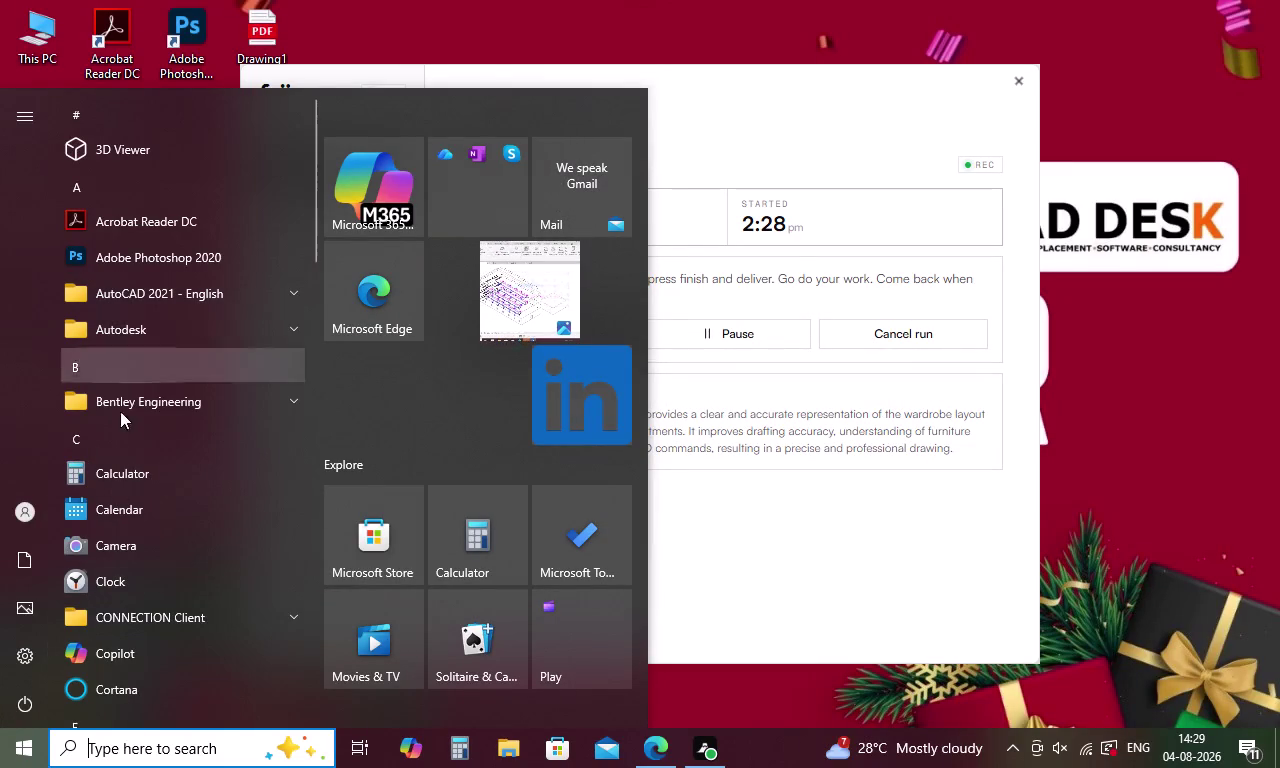
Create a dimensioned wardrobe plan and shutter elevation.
Search the Start menu for 'AutoCAD' to surface AutoCAD 2021 - English as best match.
key(a)
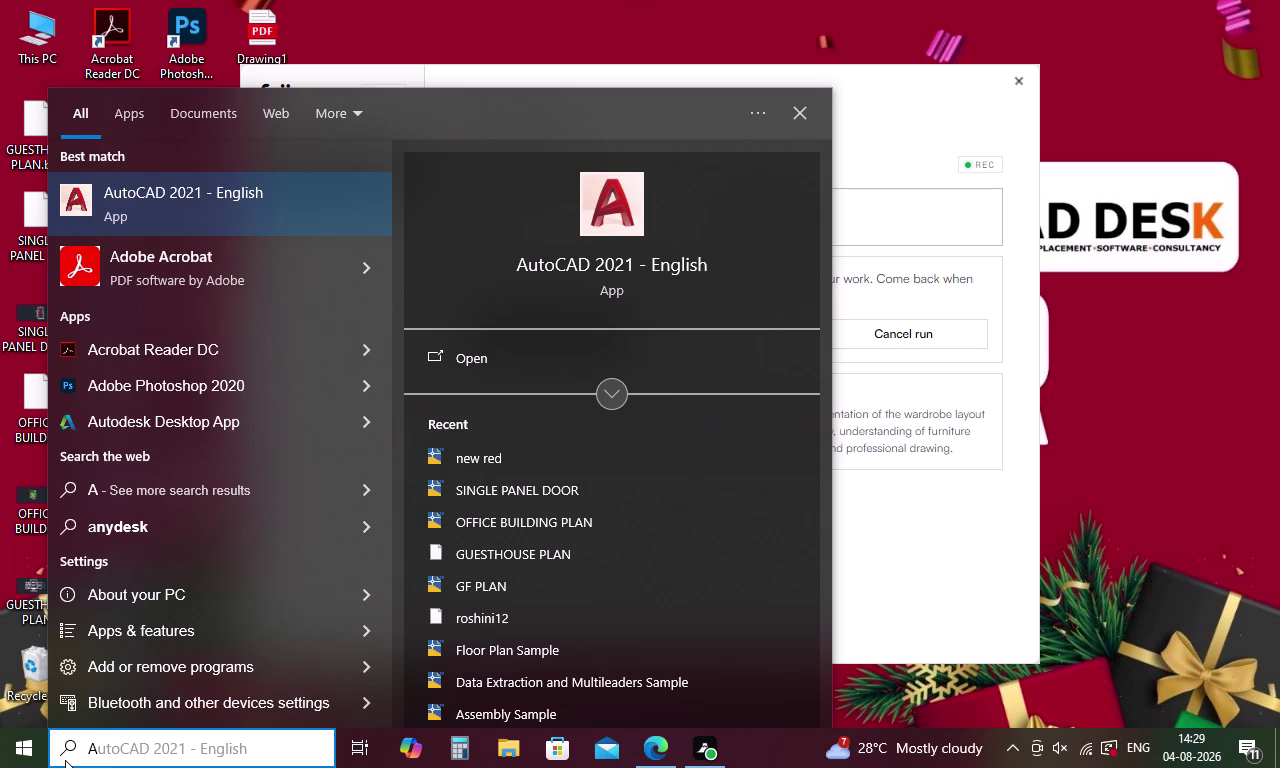
scroll(up, 3)
Launch AutoCAD 2021 - English, refreshing the desktop repeatedly while the splash screen loads.
double_click(173, 204)
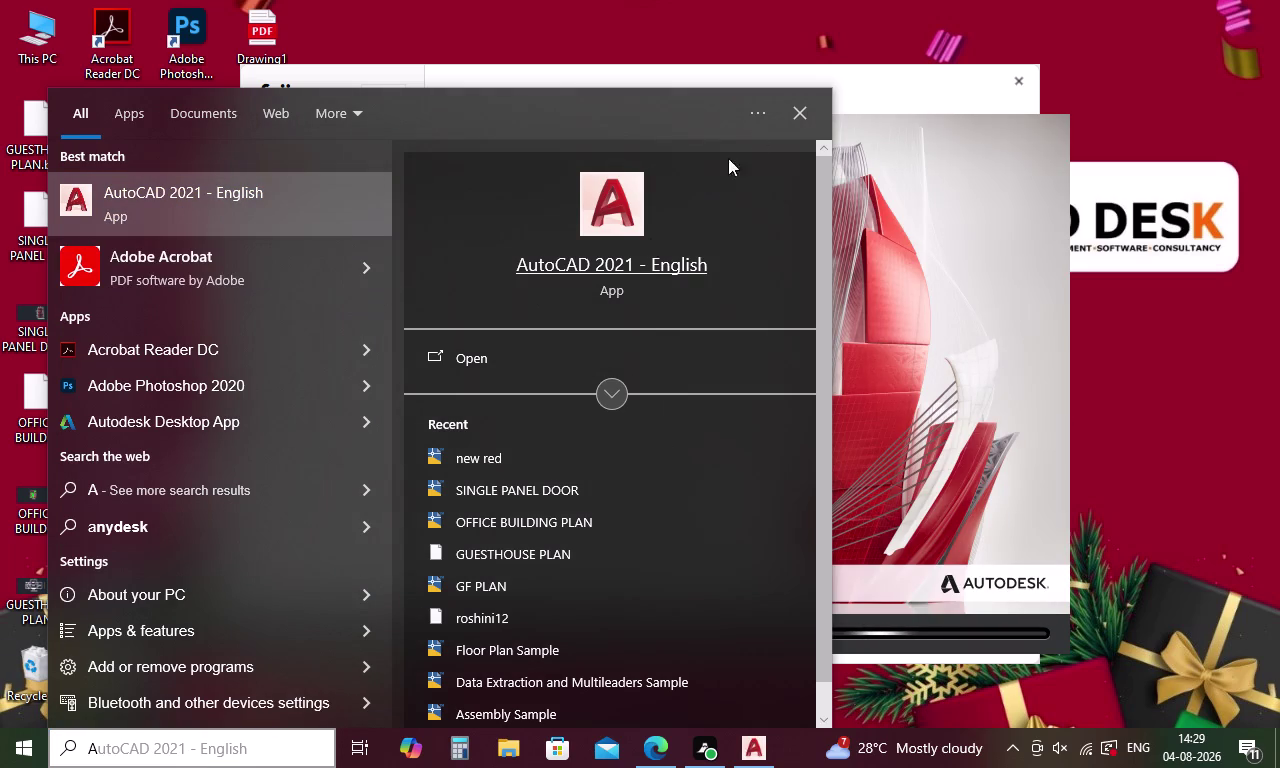
click(800, 109)
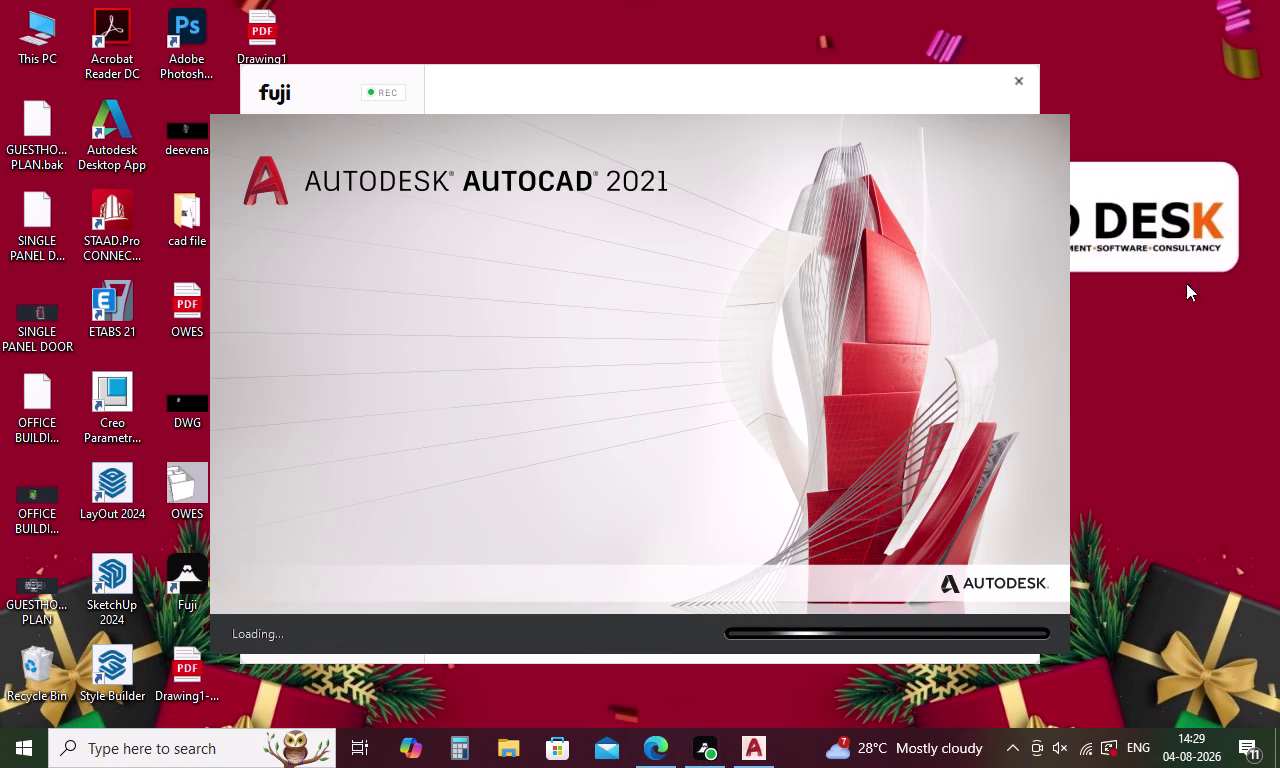
right_click(1164, 332)
click(1144, 401)
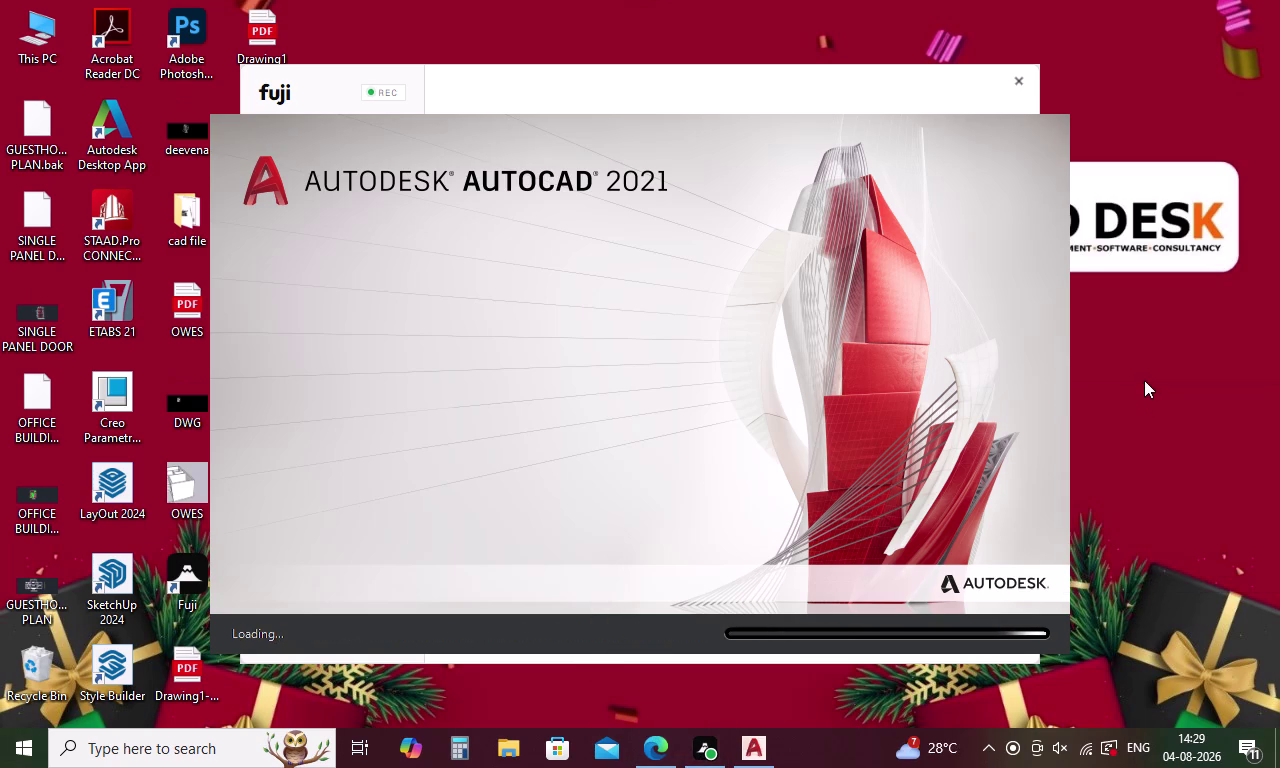
right_click(1145, 375)
click(1136, 428)
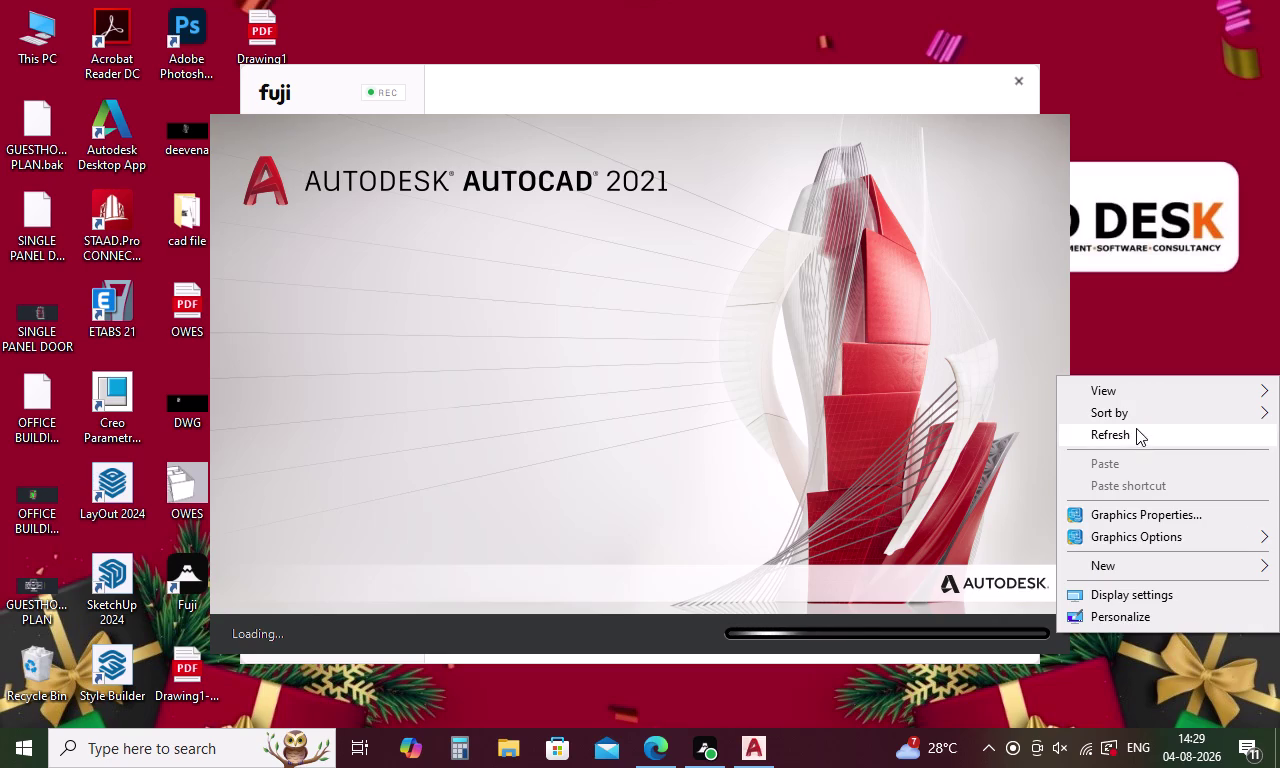
right_click(1124, 368)
click(1124, 431)
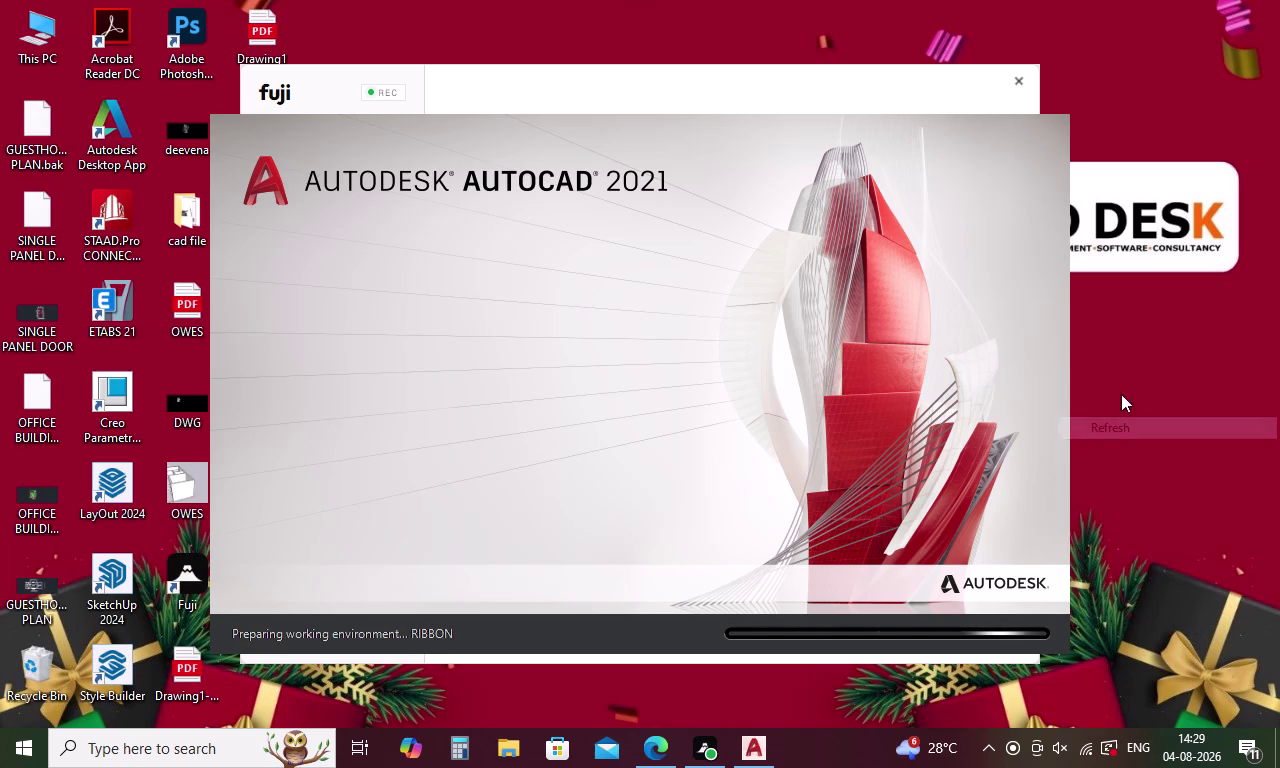
right_click(1117, 351)
click(1116, 417)
right_click(1123, 381)
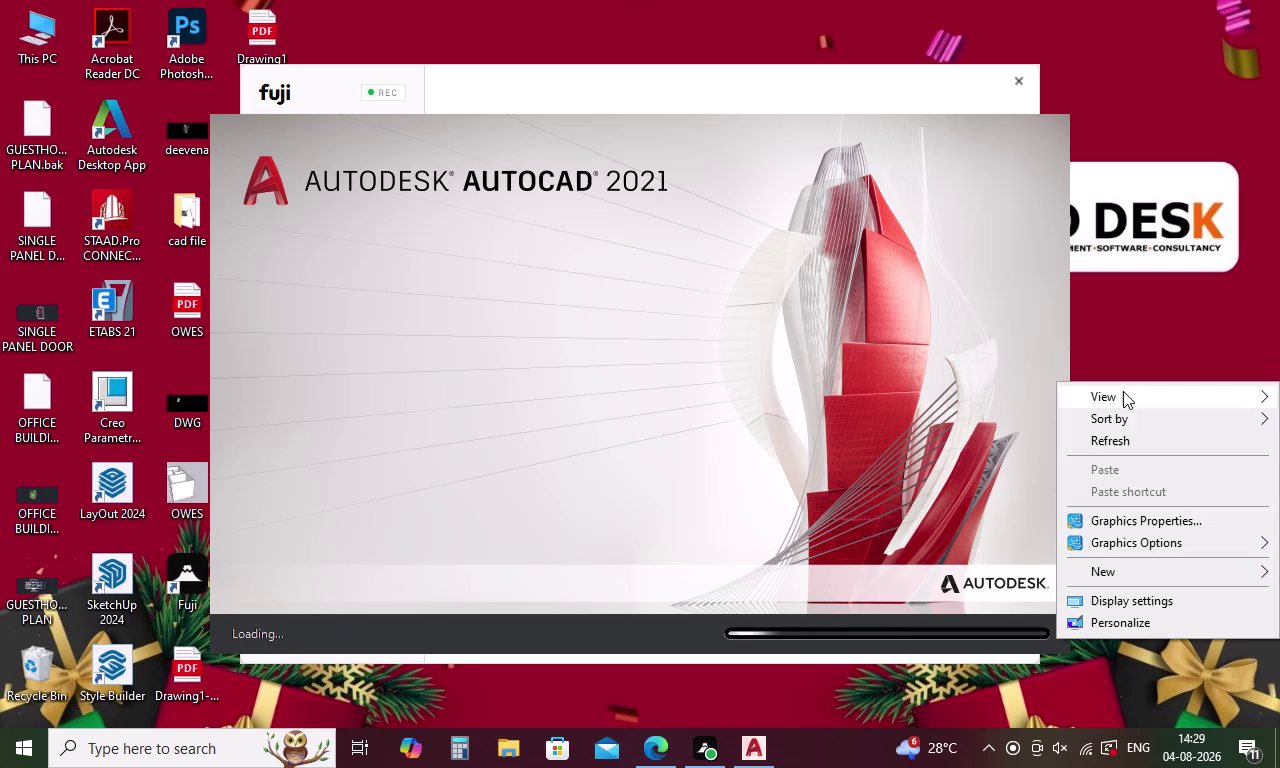
click(1125, 440)
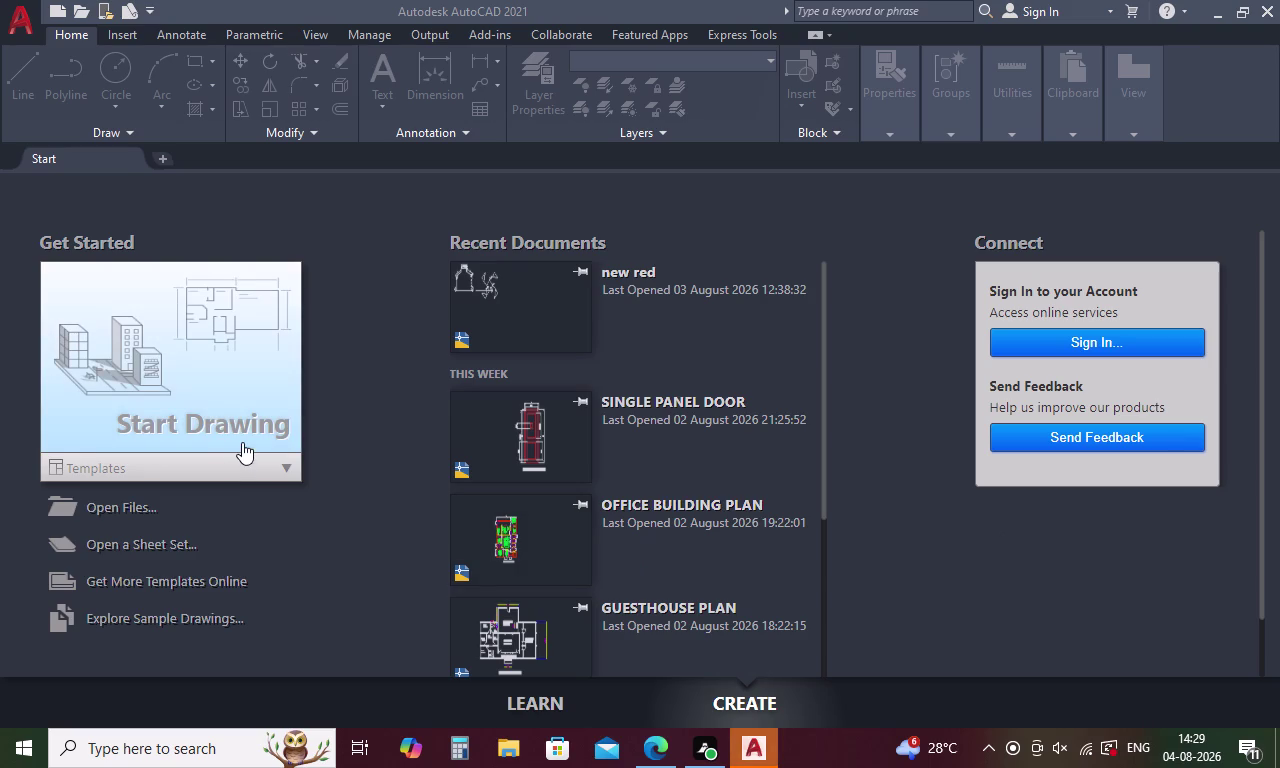
Create the blank Drawing1 from a template in the Start tab's Templates list.
click(242, 439)
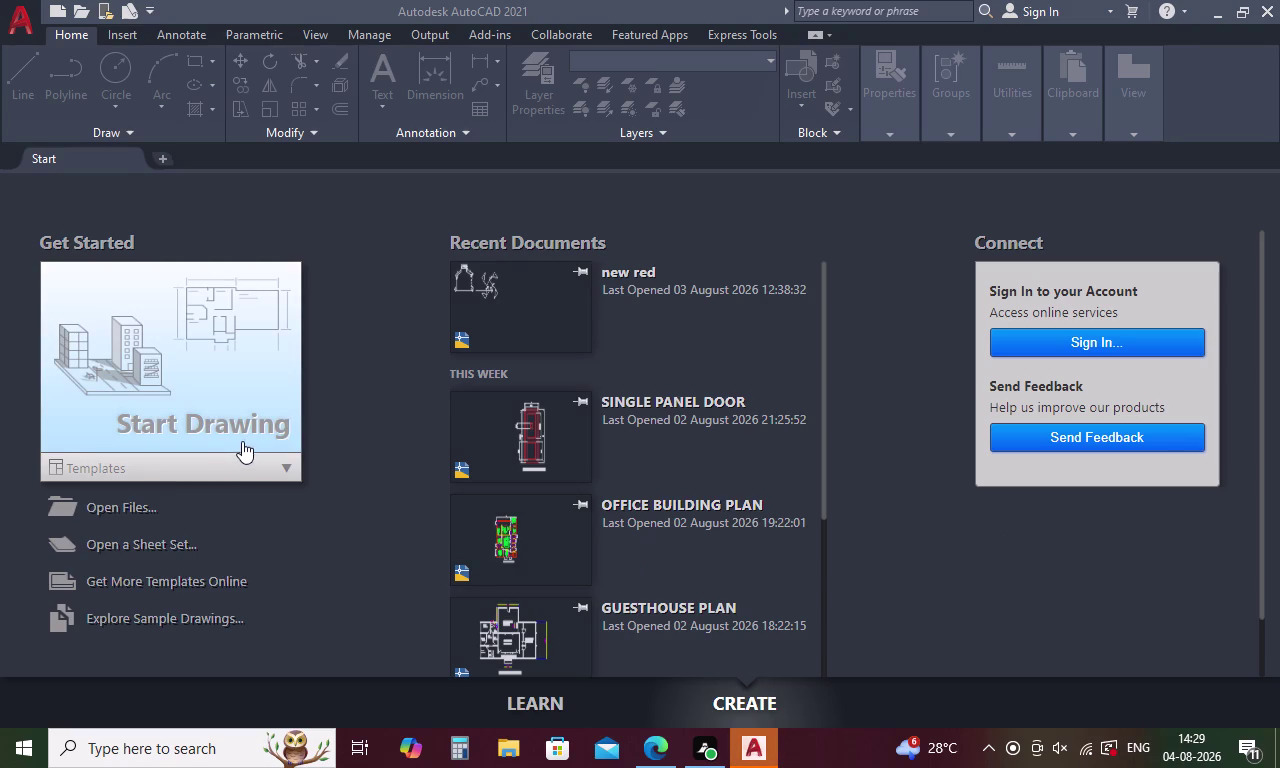
click(242, 452)
click(252, 421)
click(245, 458)
click(265, 414)
triple_click(265, 414)
click(265, 414)
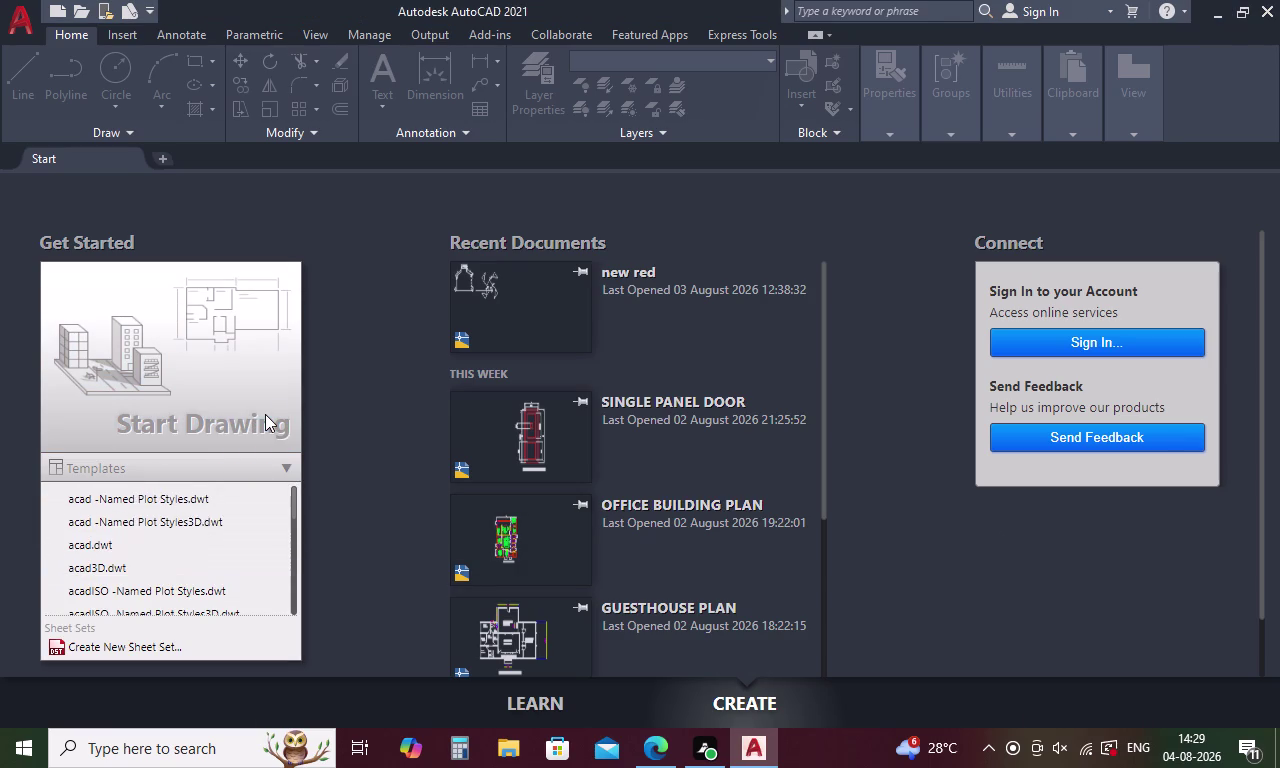
drag(265, 414, 265, 435)
Pan and zoom the empty Drawing1 model space to bring the origin to the lower-left.
scroll(down, 3)
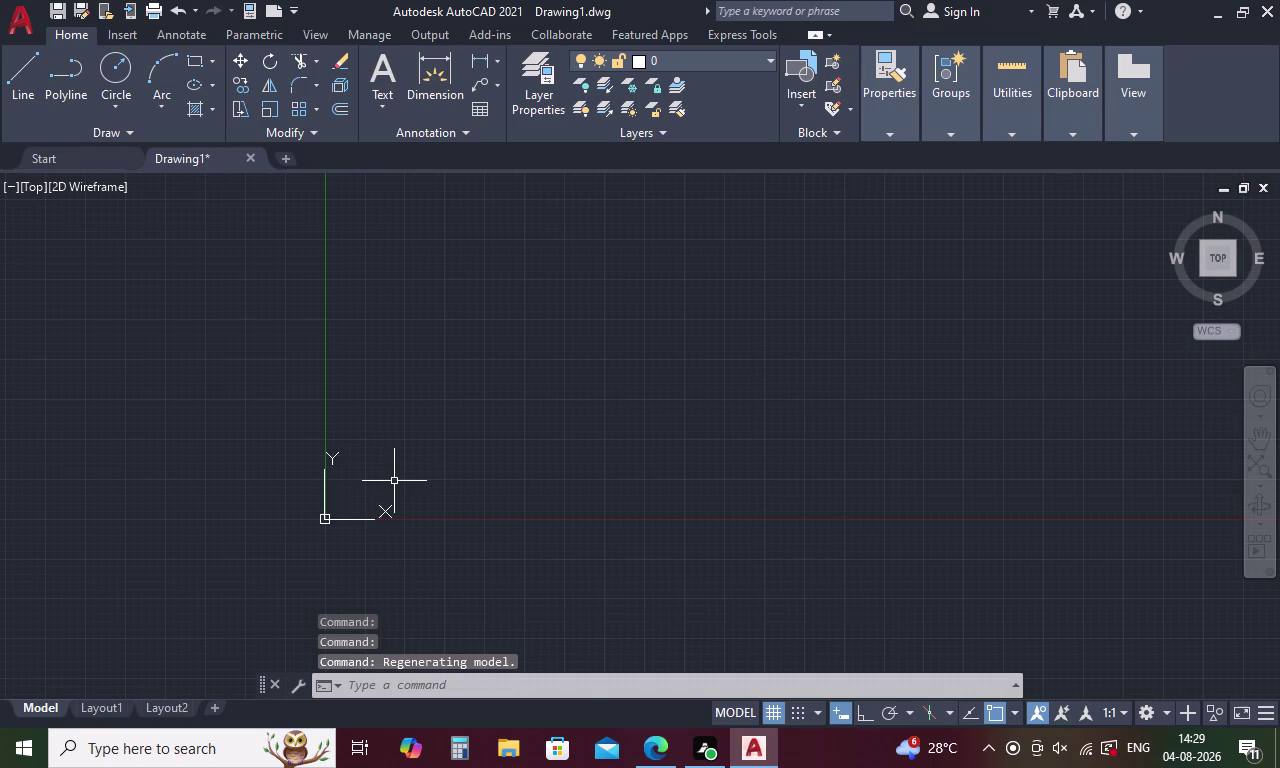
middle_drag(442, 445, 231, 632)
scroll(up, 3)
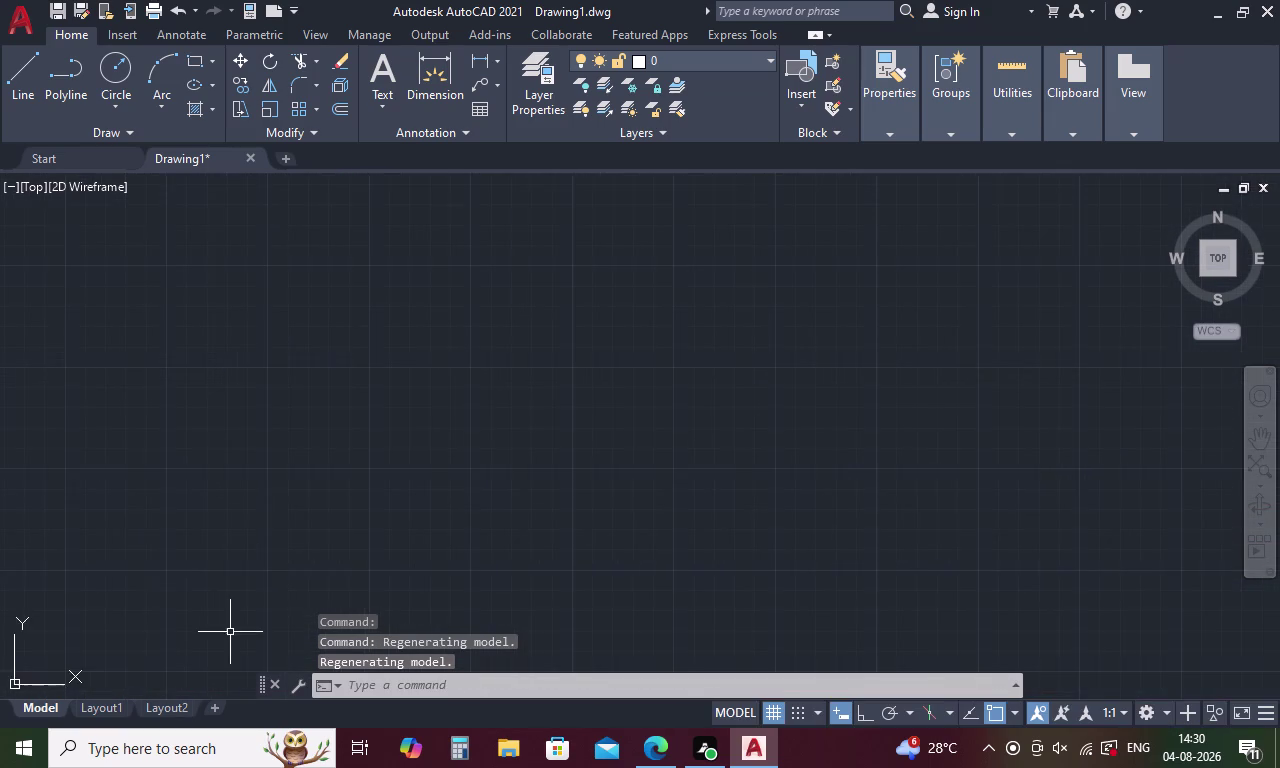
scroll(up, 3)
scroll(up, 3)
scroll(down, 3)
scroll(down, 3)
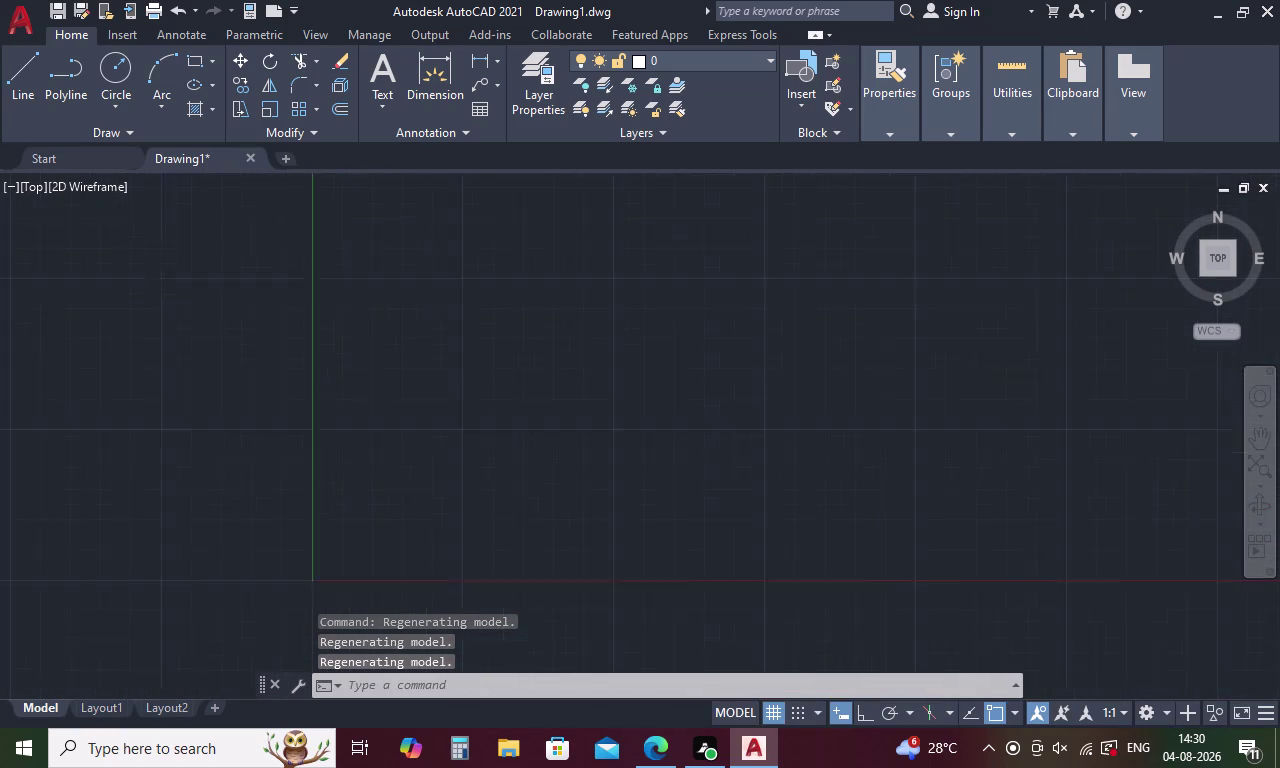
scroll(down, 3)
scroll(down, 3)
scroll(down, 3)
scroll(up, 3)
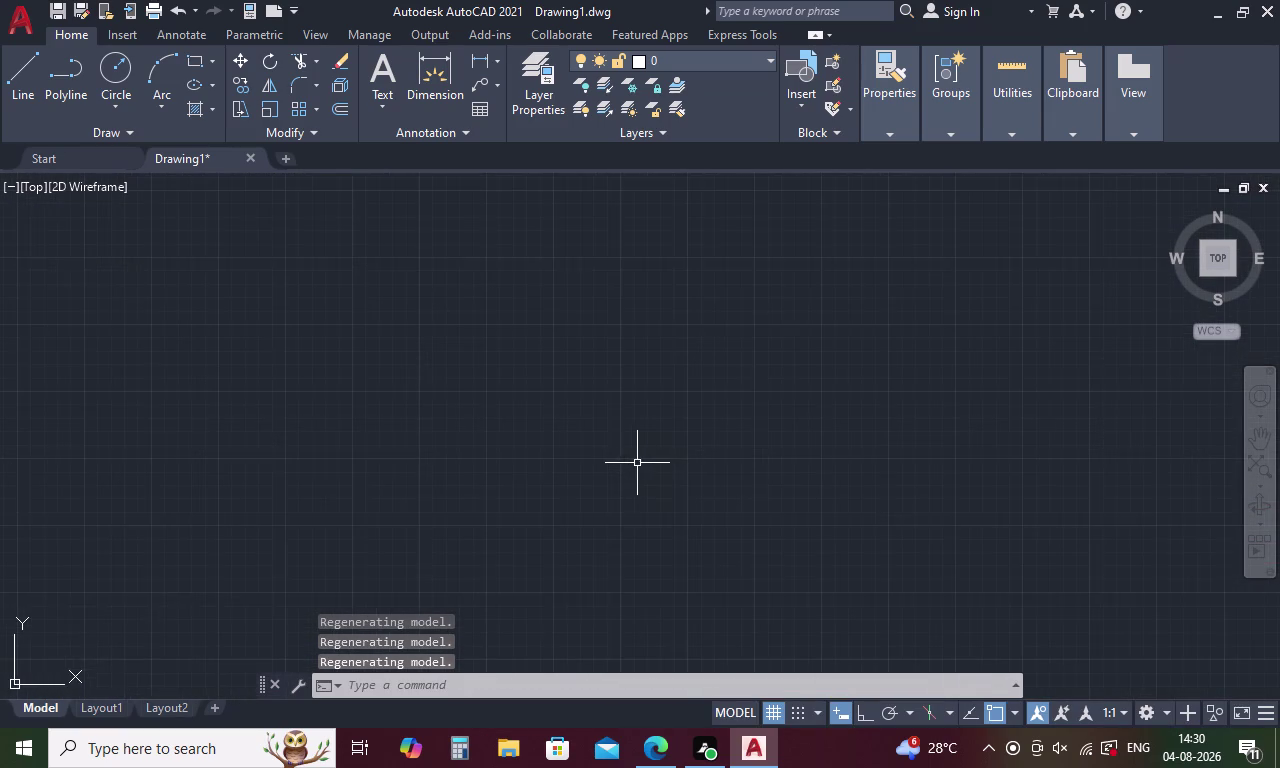
scroll(down, 3)
scroll(up, 3)
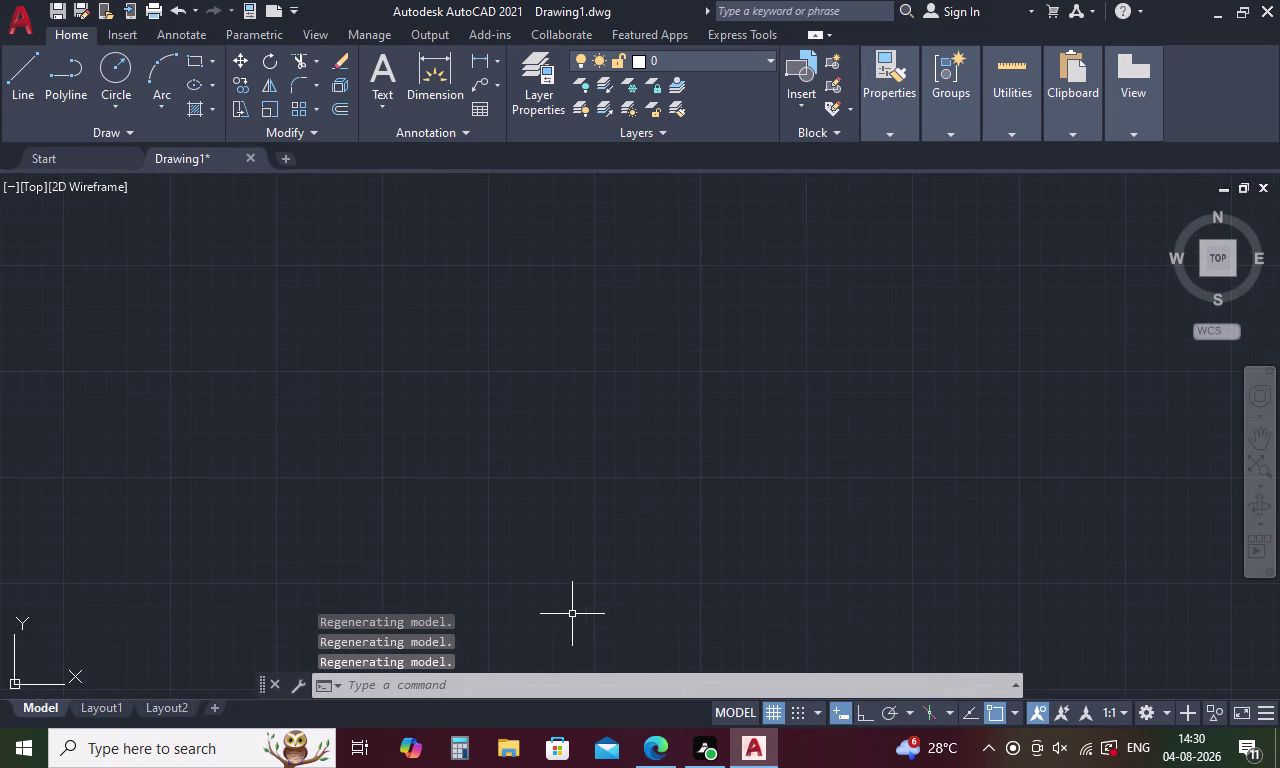